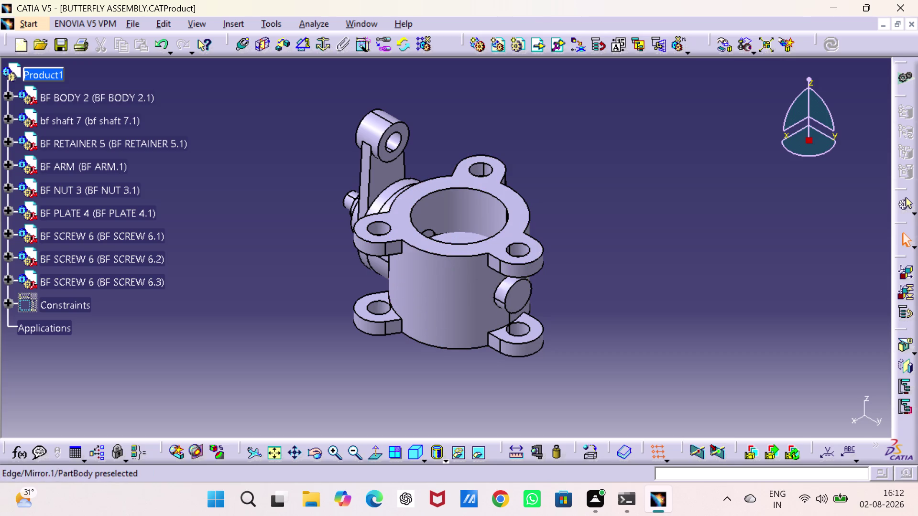
click(644, 171)
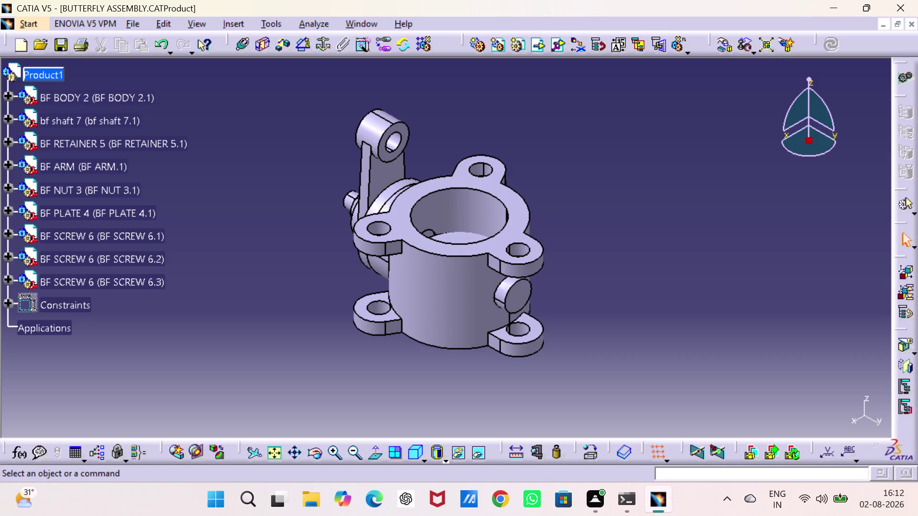